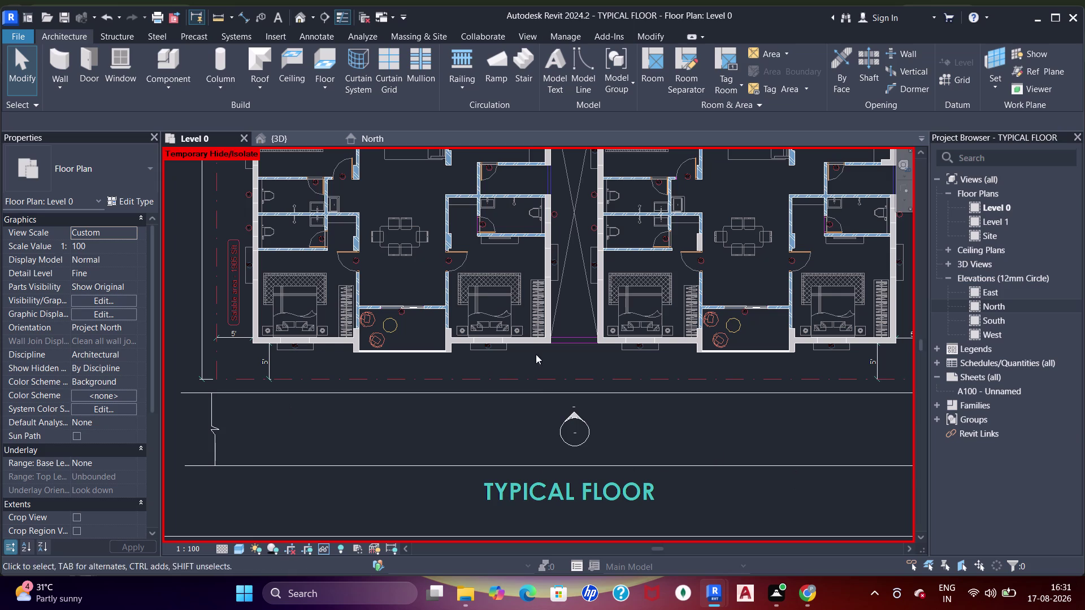
Look over the flats on the Level 0 plan and start a floor sketch with the 4" type.
middle_drag(547, 354, 594, 506)
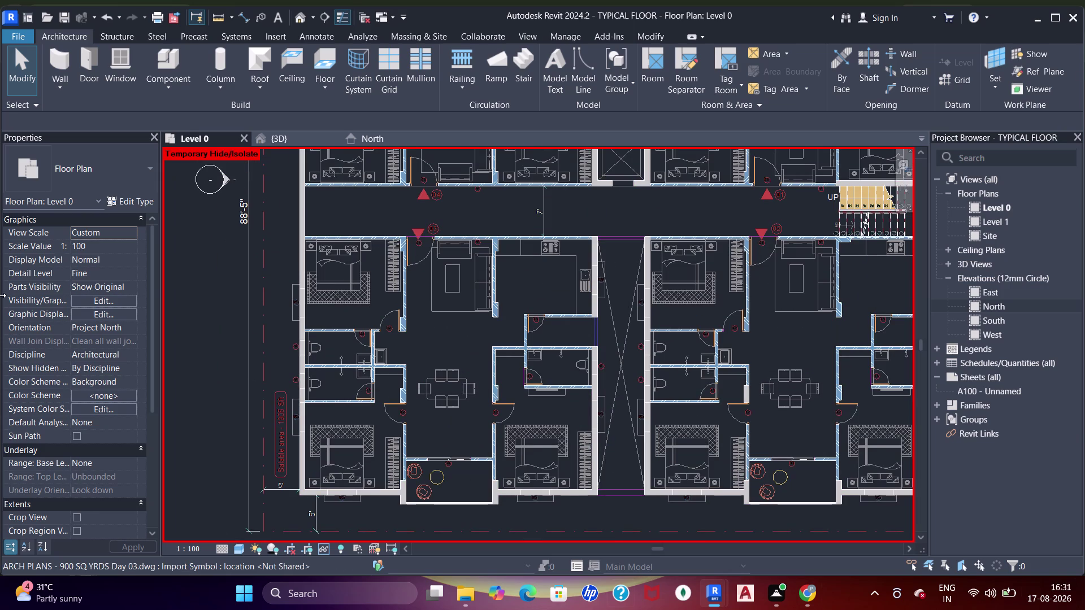
middle_drag(622, 384, 599, 336)
scroll(up, 3)
middle_drag(610, 261, 612, 312)
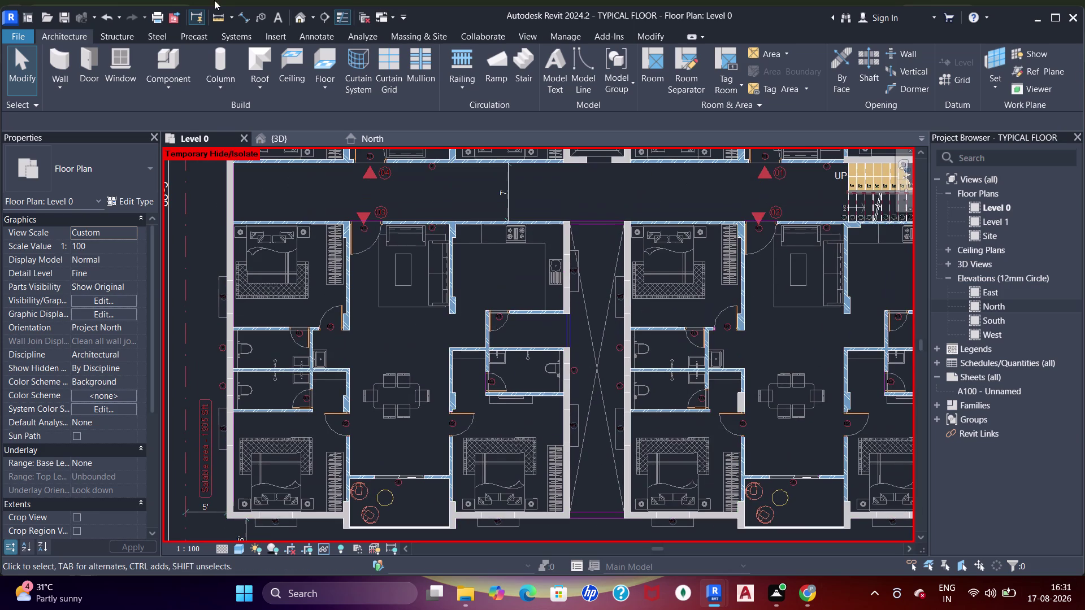
click(320, 64)
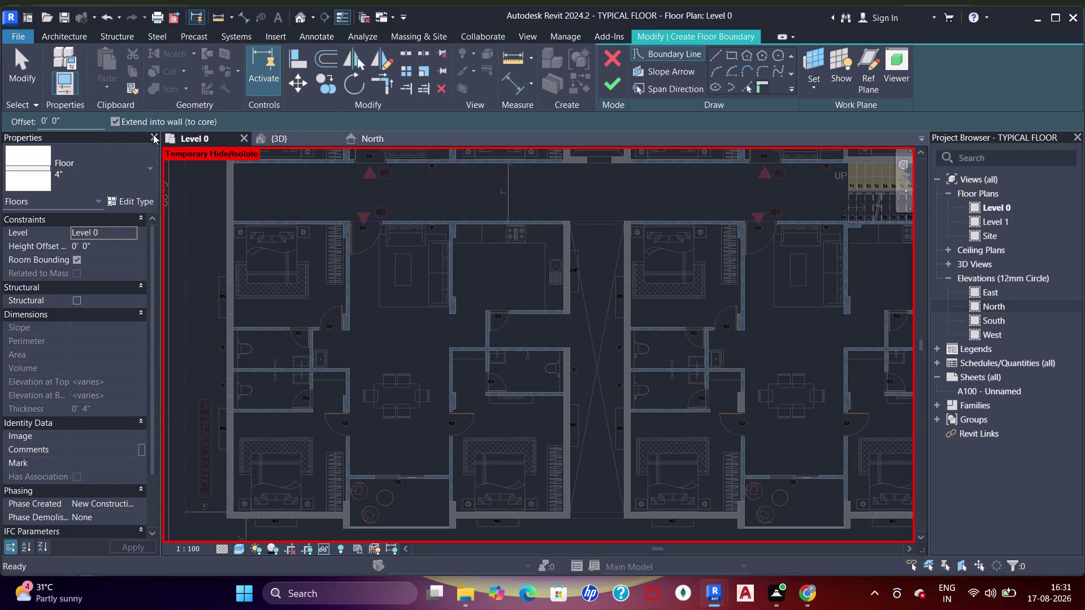
Switch the floor type to 2" in the Type Selector.
click(124, 167)
scroll(up, 3)
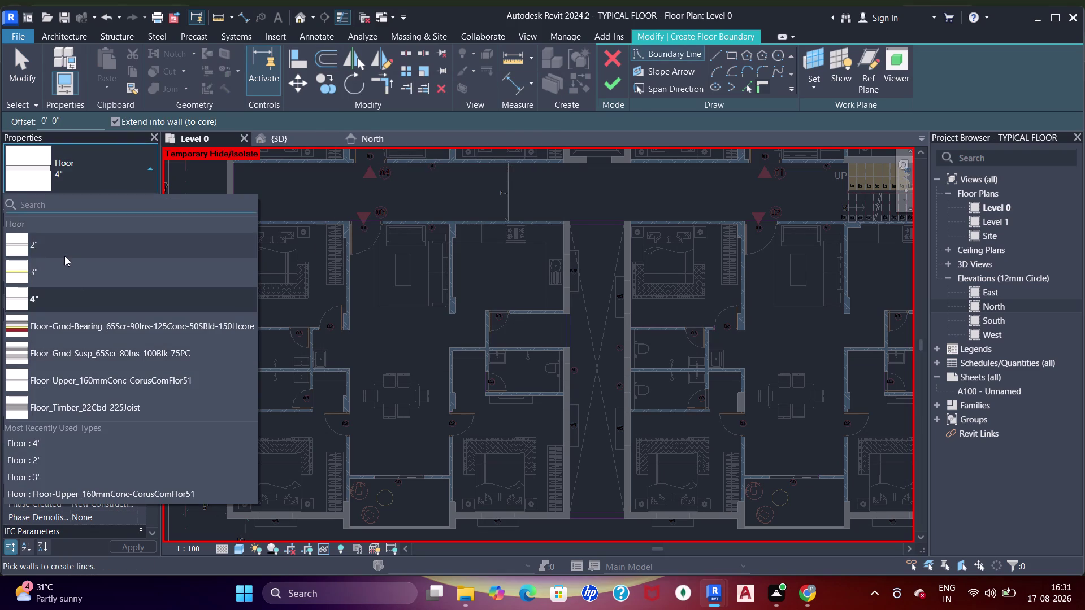
click(65, 249)
Sketch the first slab boundary lines along the corridor wall to the column end.
click(729, 57)
scroll(up, 3)
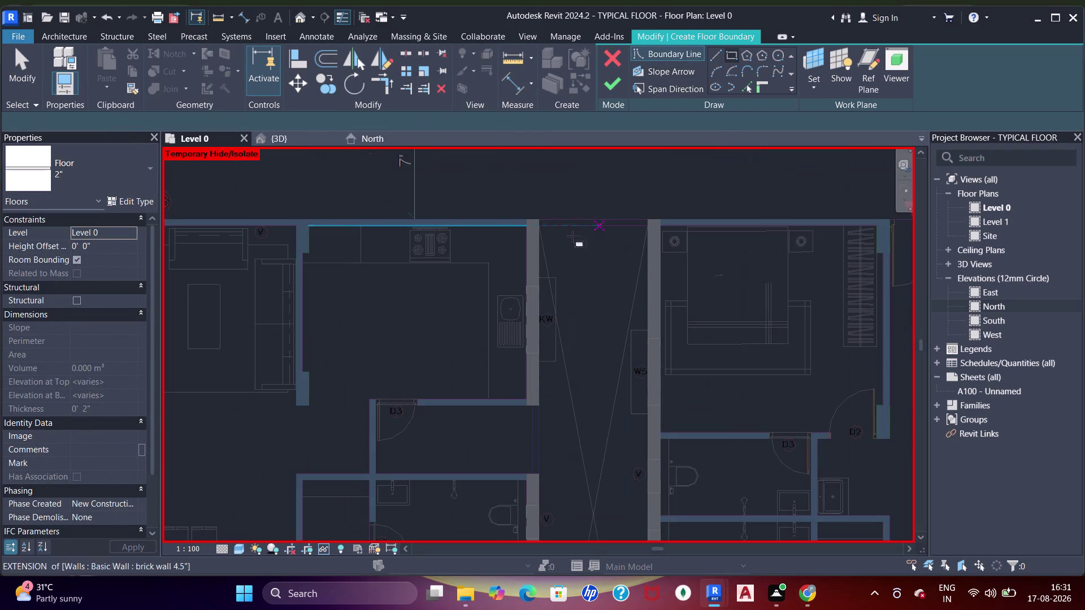
click(540, 223)
middle_drag(612, 404, 610, 256)
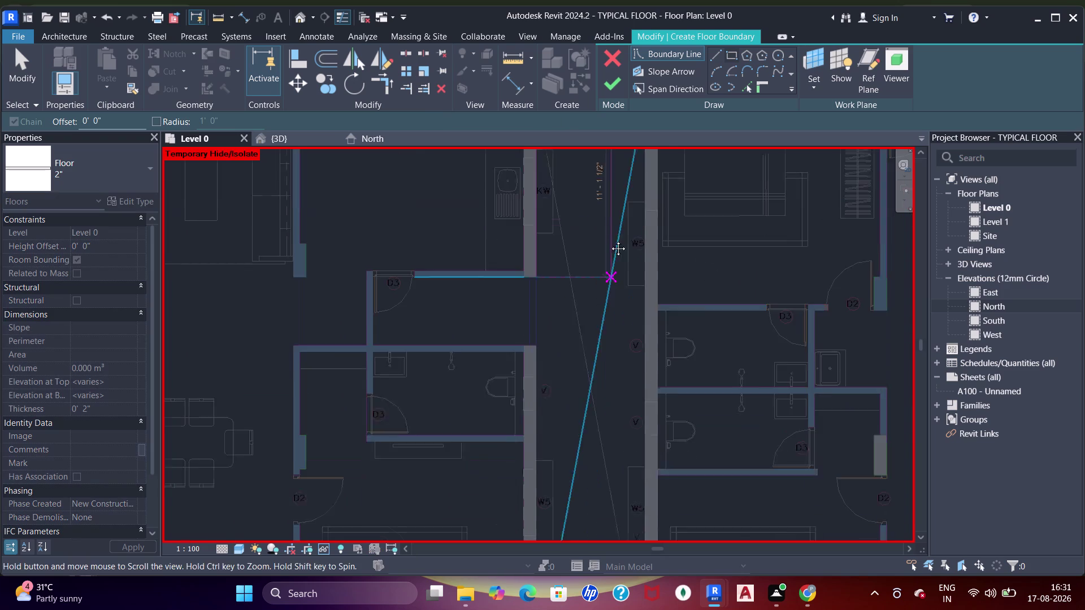
middle_drag(609, 256, 610, 240)
middle_drag(622, 446, 622, 273)
middle_drag(639, 414, 642, 277)
scroll(up, 3)
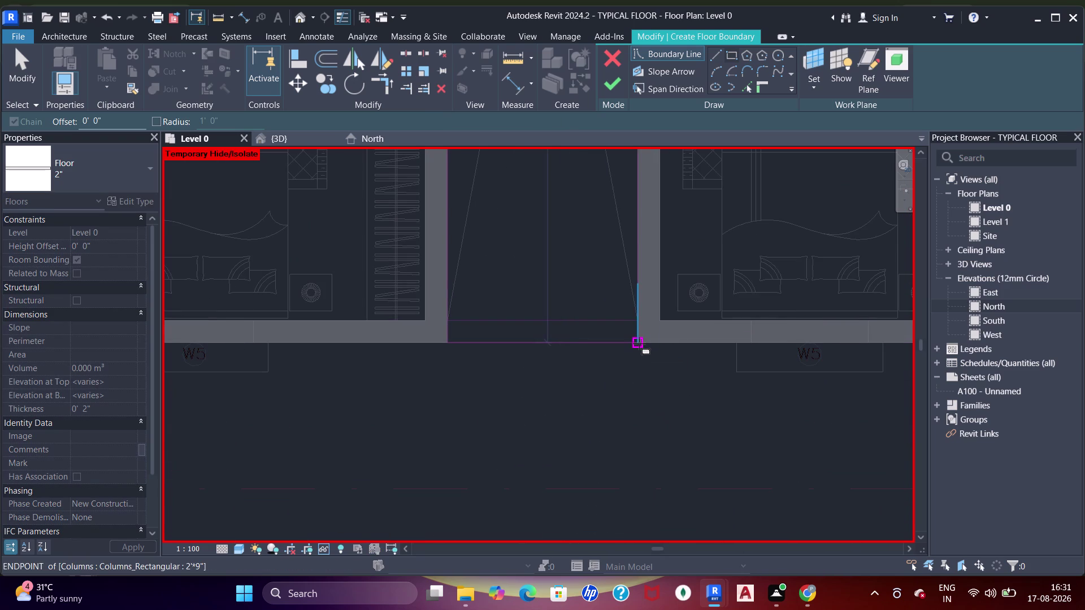
click(639, 344)
Continue the boundary sketch to a corner on the shear wall.
scroll(down, 3)
middle_drag(636, 279, 638, 383)
scroll(down, 3)
middle_drag(643, 252, 645, 375)
scroll(down, 3)
middle_drag(647, 193, 647, 236)
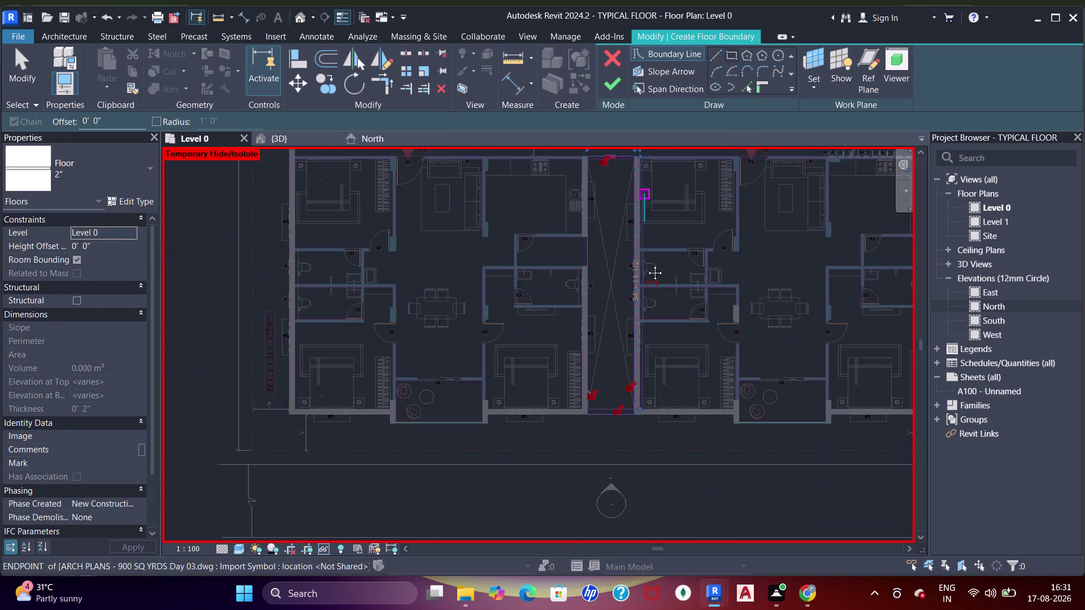
middle_drag(646, 236, 647, 315)
middle_drag(633, 208, 627, 358)
middle_drag(652, 242, 658, 359)
scroll(up, 3)
scroll(up, 3)
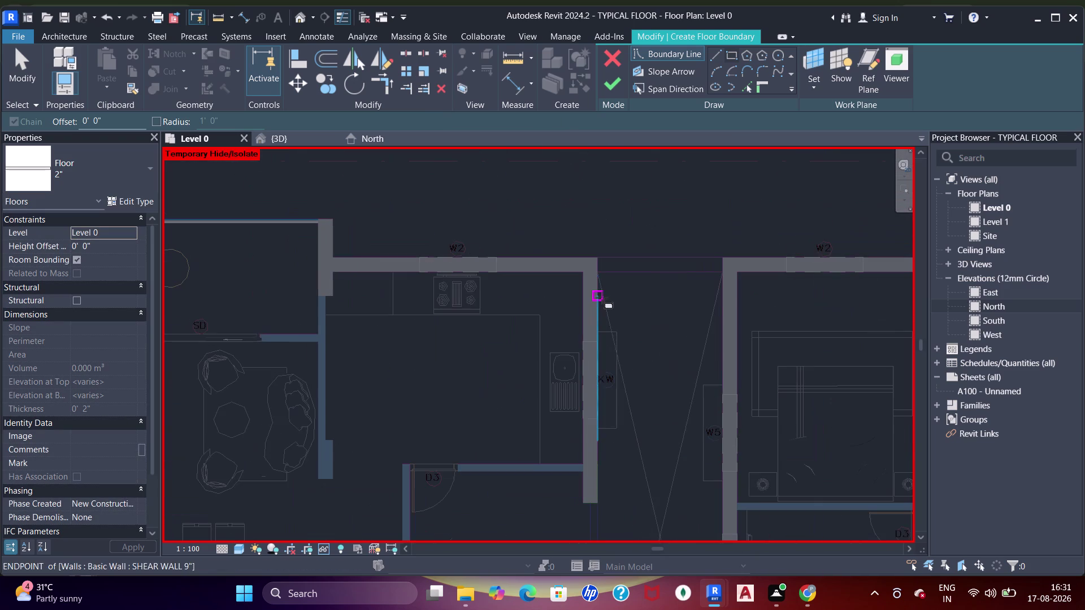
click(602, 260)
Close the boundary at the lower corridor wall and finish the 38.6 m² 2" slab.
middle_drag(710, 481, 675, 159)
middle_drag(709, 384, 687, 296)
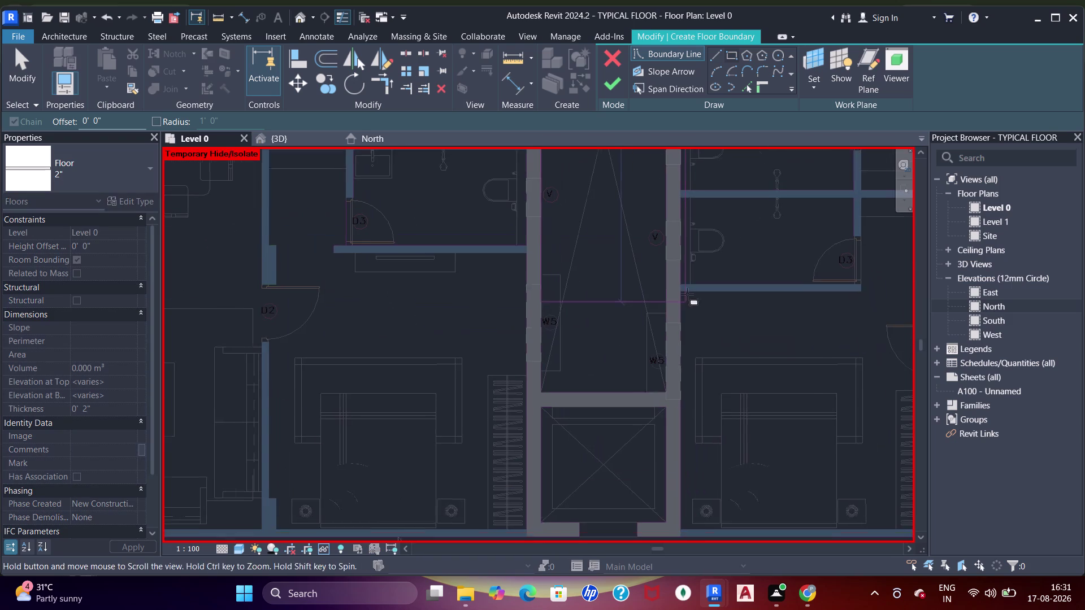
scroll(up, 3)
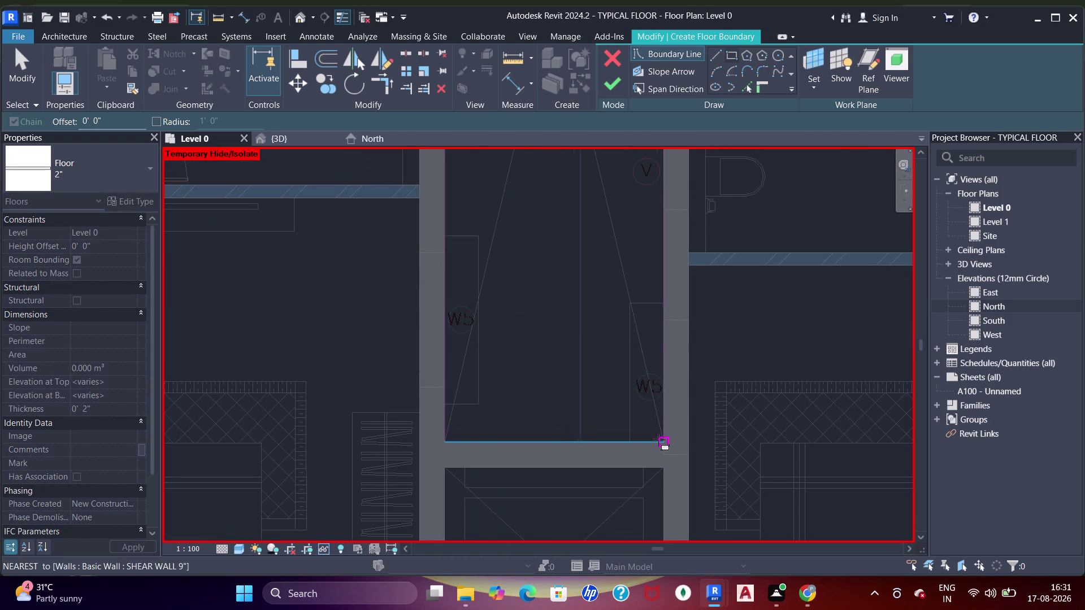
click(662, 439)
click(608, 90)
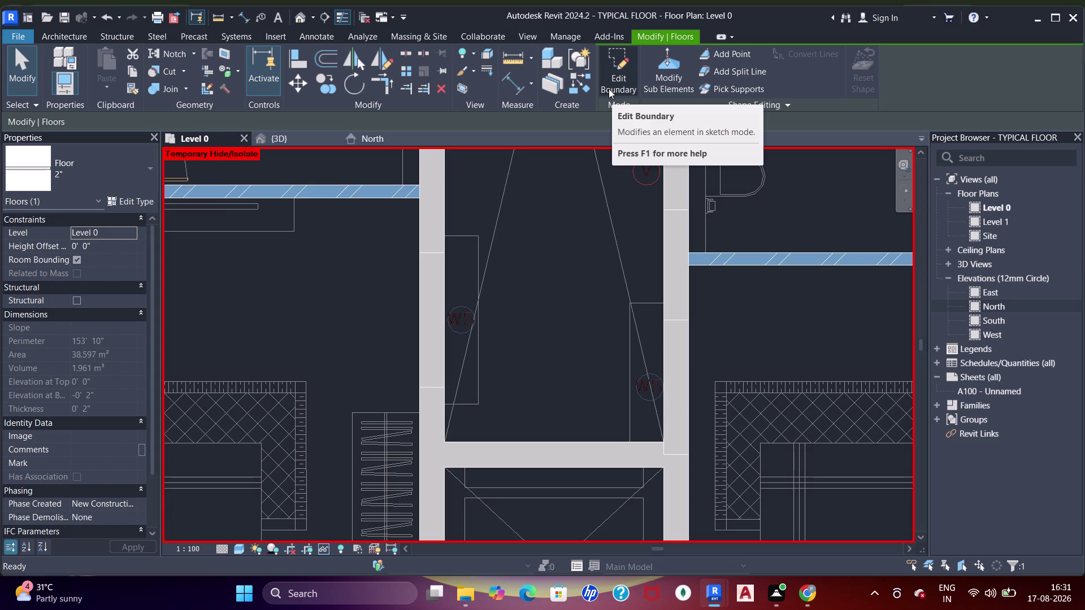
click(309, 141)
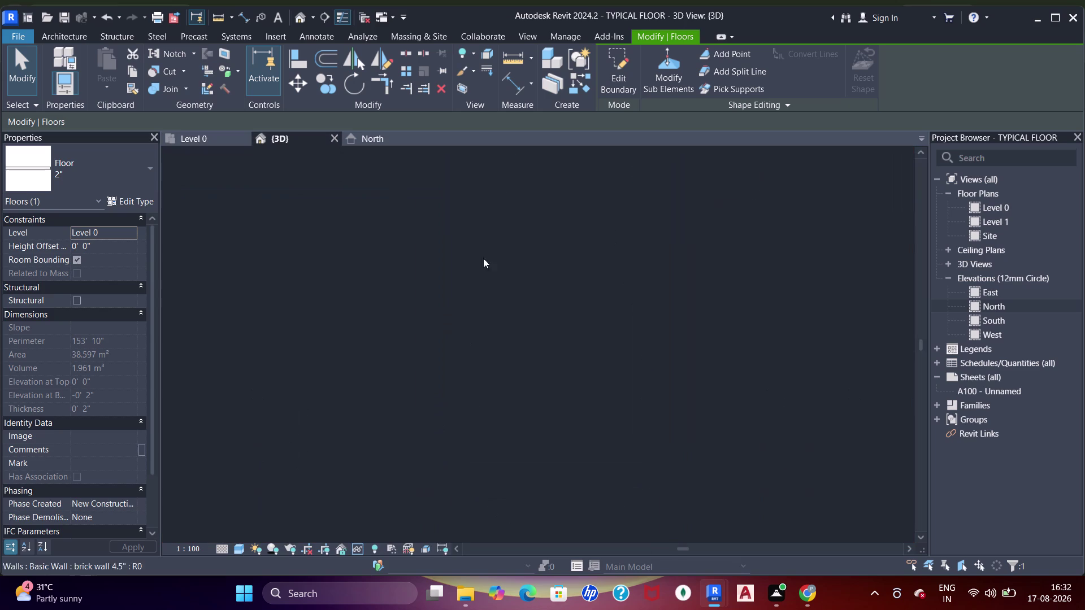
Orbit the 3D model toward a top view to inspect the new slab, then clear the selection.
scroll(down, 3)
middle_drag(481, 299, 559, 407)
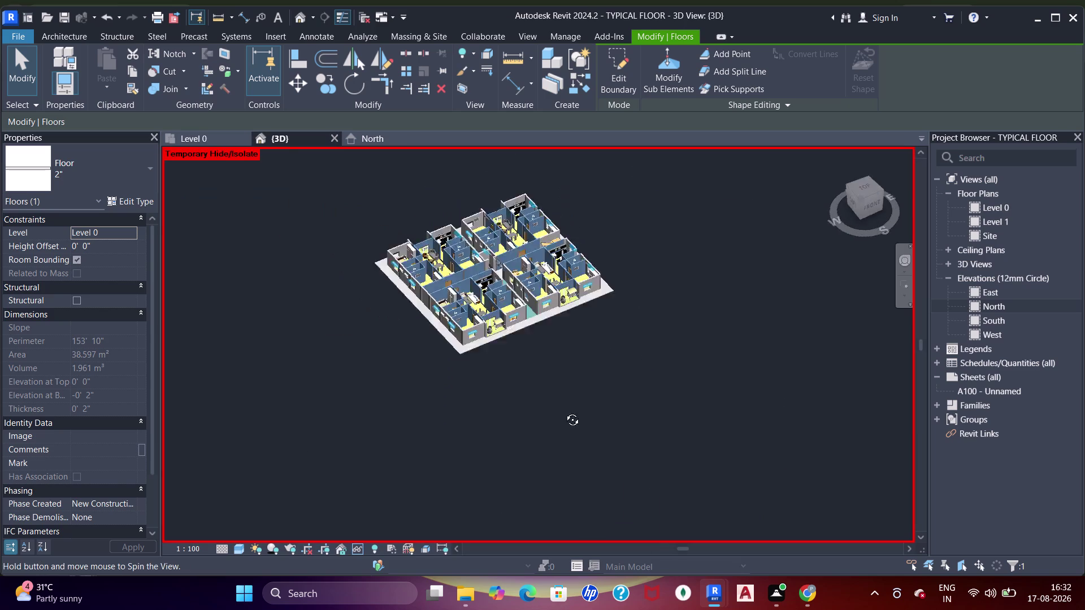
middle_drag(559, 407, 650, 469)
middle_drag(483, 342, 658, 369)
scroll(up, 3)
middle_drag(487, 286, 548, 342)
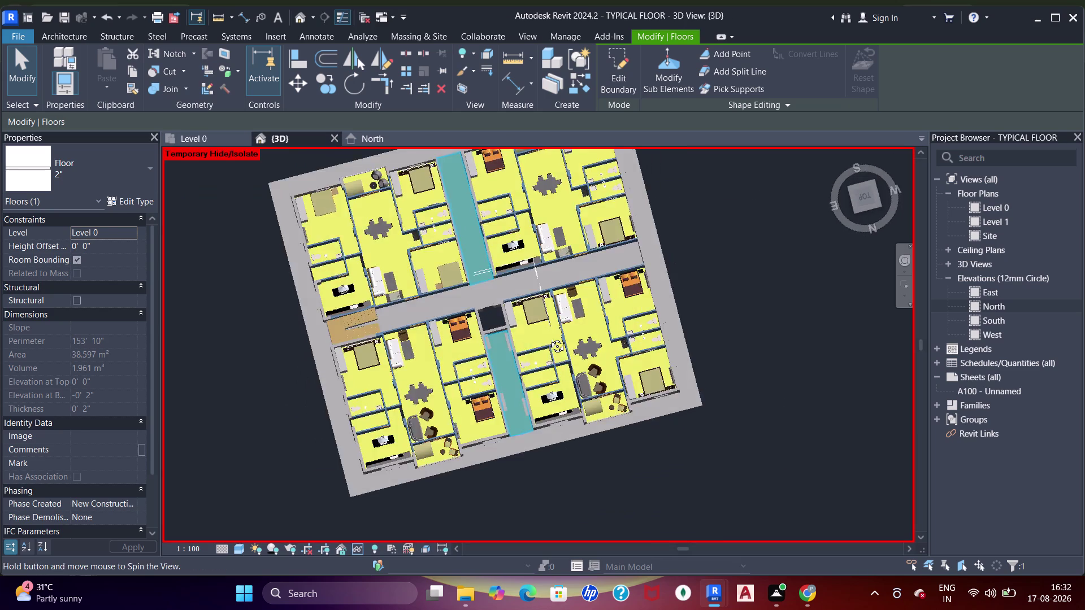
middle_drag(548, 341, 549, 340)
key(Escape)
Tilt and pan the 3D model to inspect the furnished flats and walls.
middle_drag(569, 390, 447, 345)
middle_drag(453, 352, 611, 359)
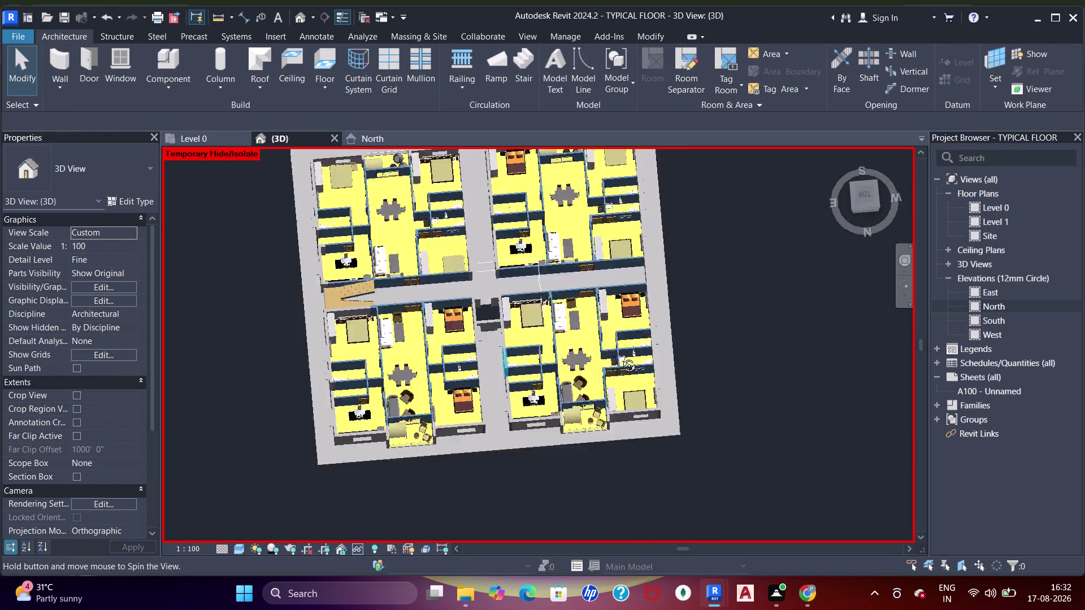
middle_drag(612, 359, 718, 327)
middle_drag(545, 298, 657, 269)
scroll(up, 3)
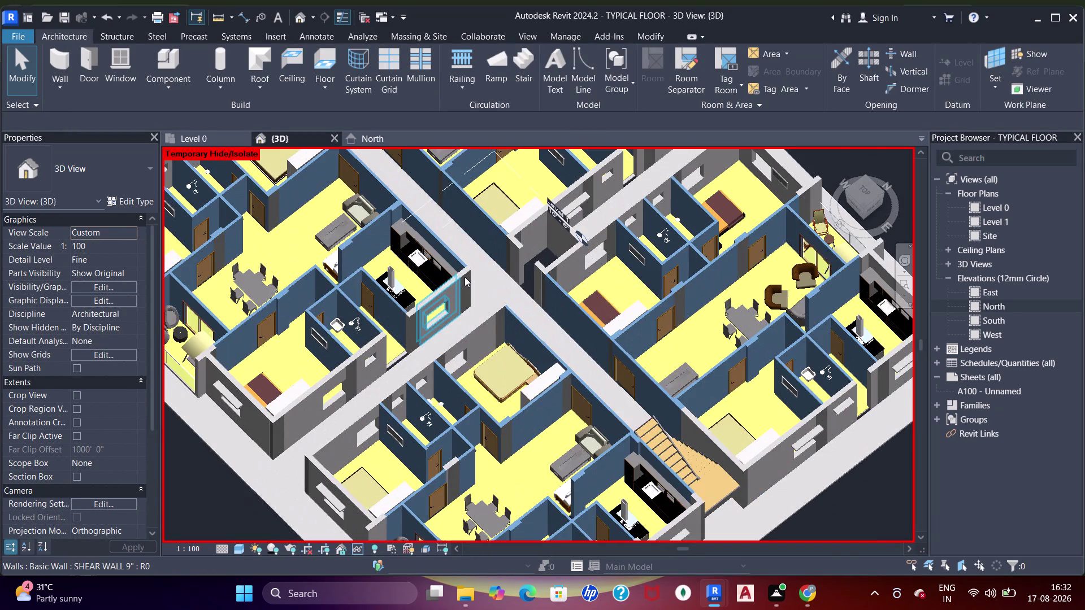
middle_drag(464, 277, 520, 282)
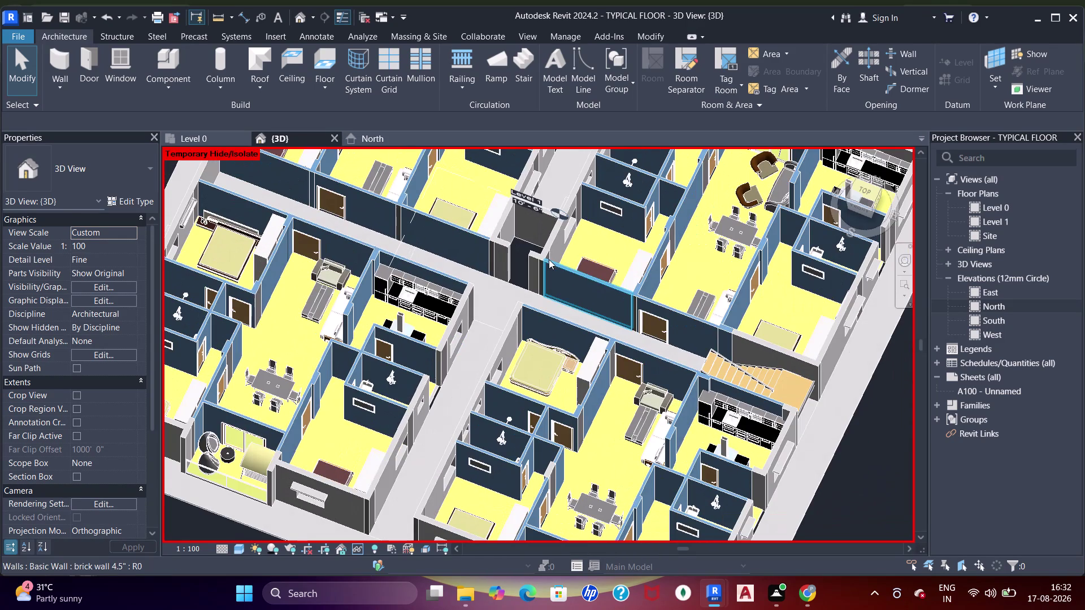